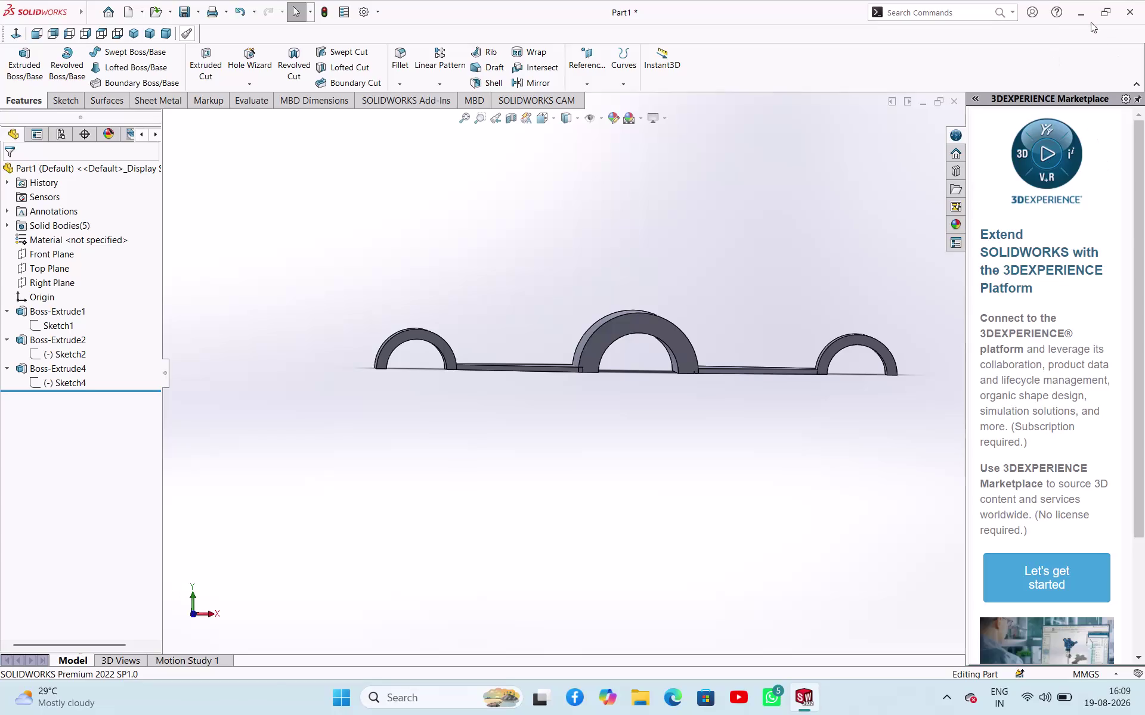
Minimize the Part1 window to the taskbar, then double-click a desktop item near the lower left.
click(1082, 6)
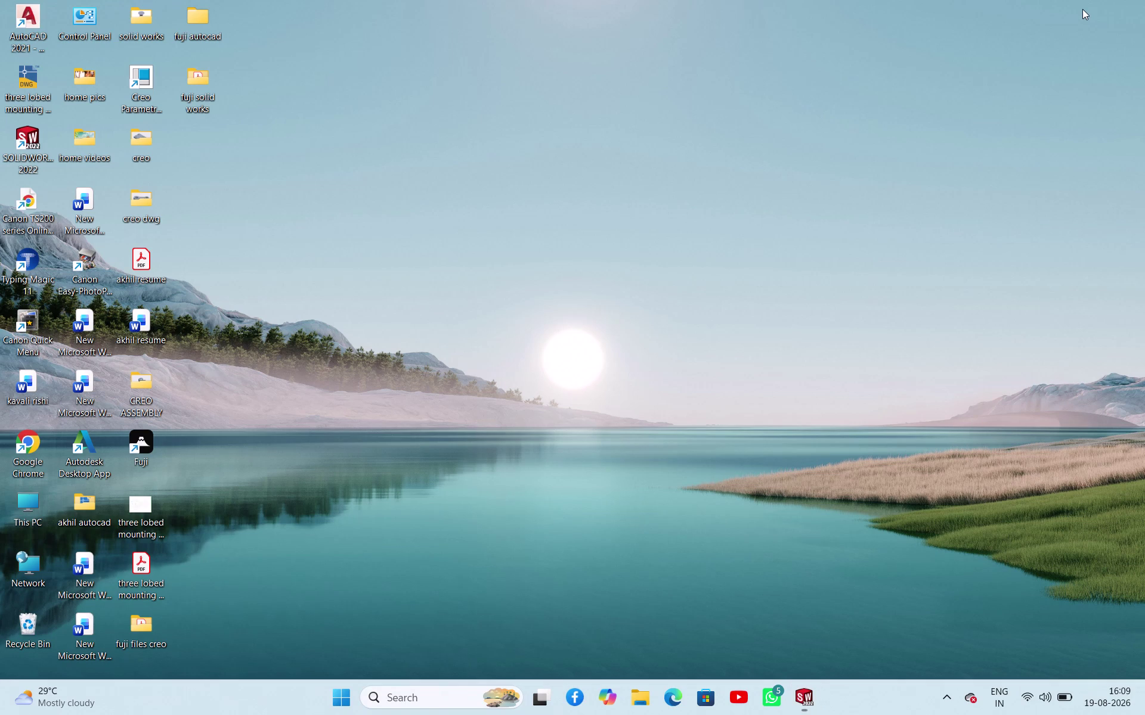
double_click(150, 439)
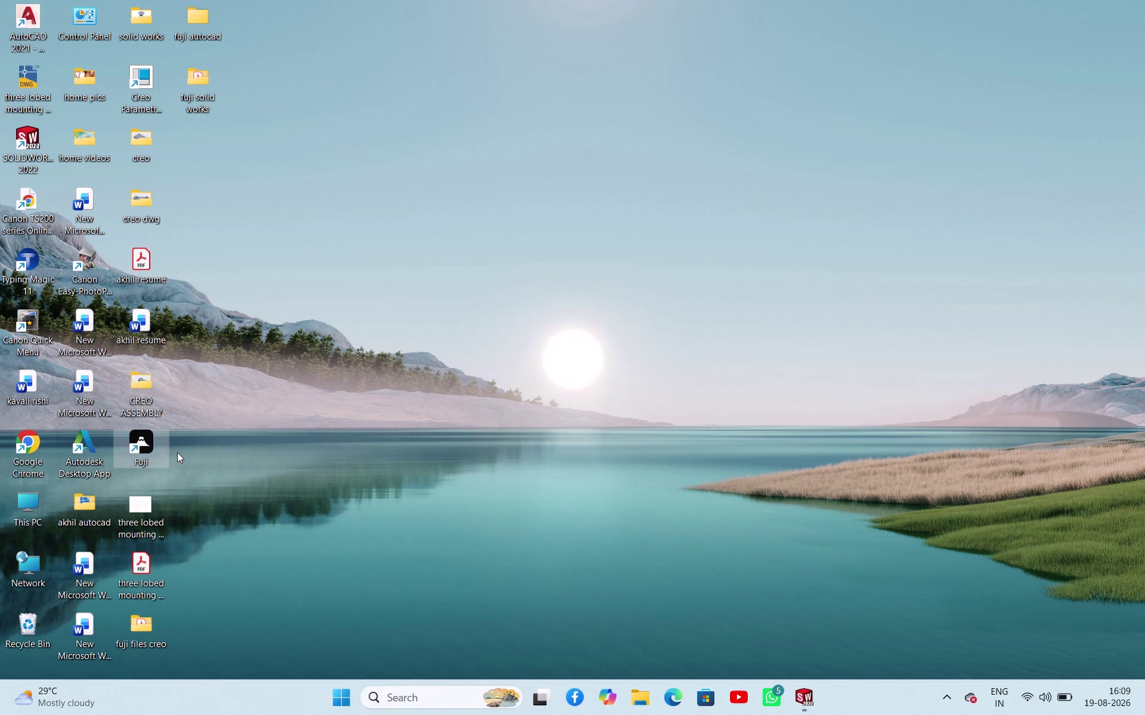
double_click(149, 449)
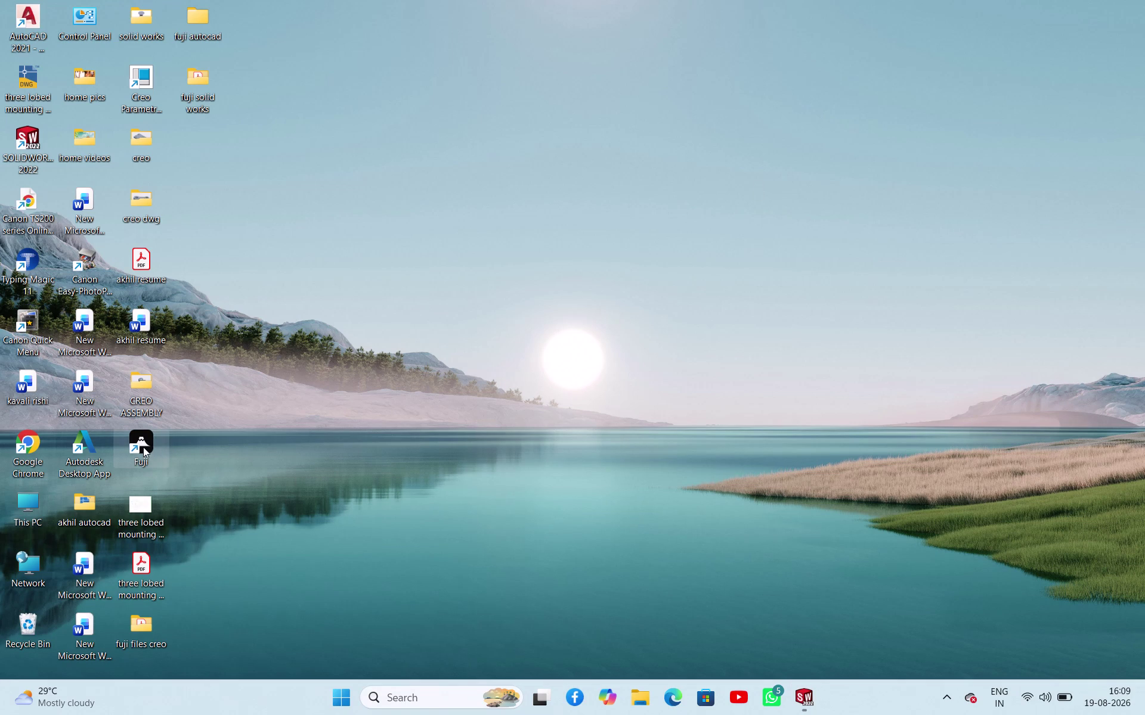
double_click(145, 445)
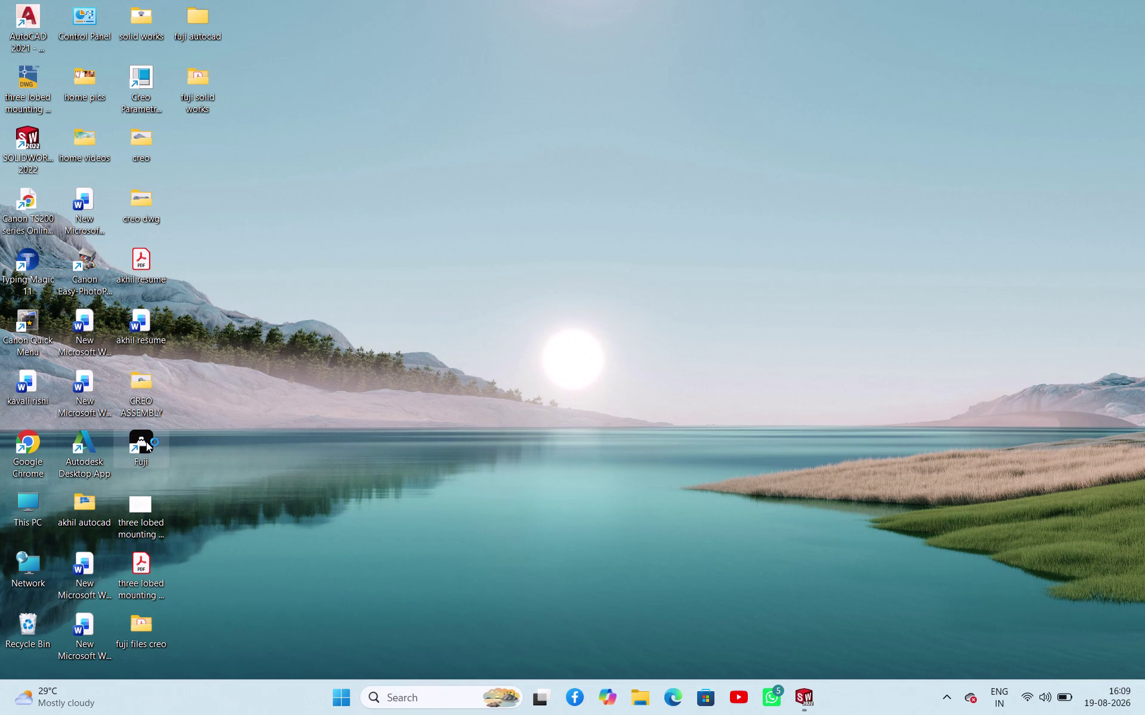